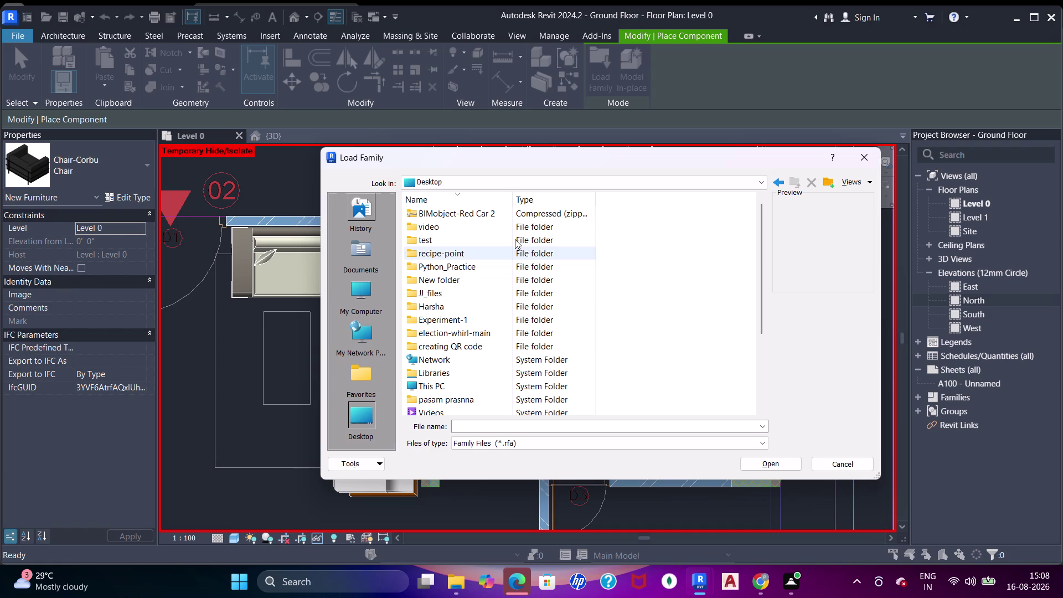
Move the Load Family dialog aside, cancel it without loading, then reopen Load Family.
drag(700, 163, 704, 242)
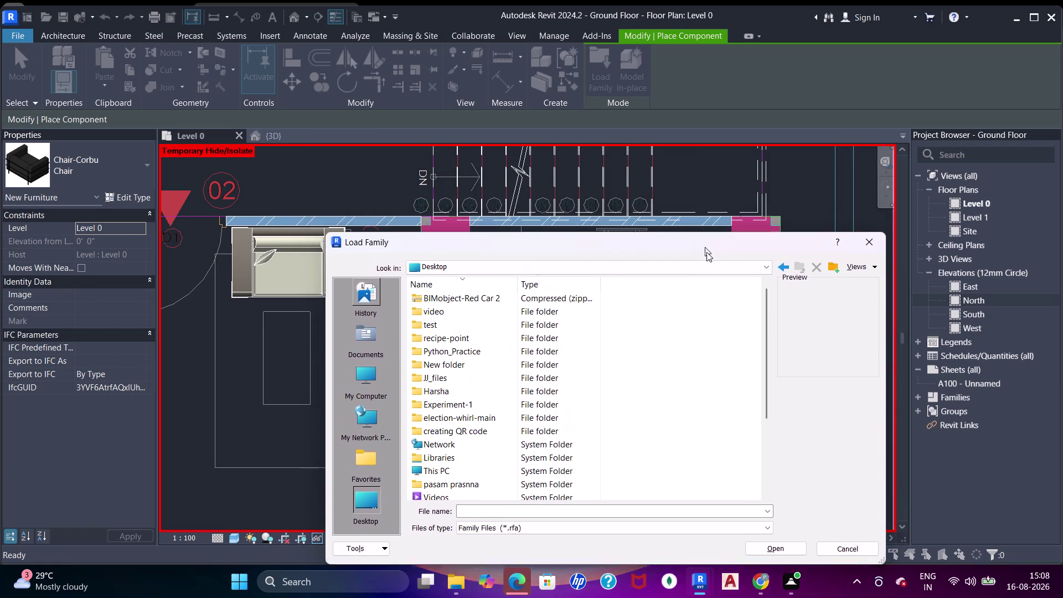
drag(704, 241, 618, 184)
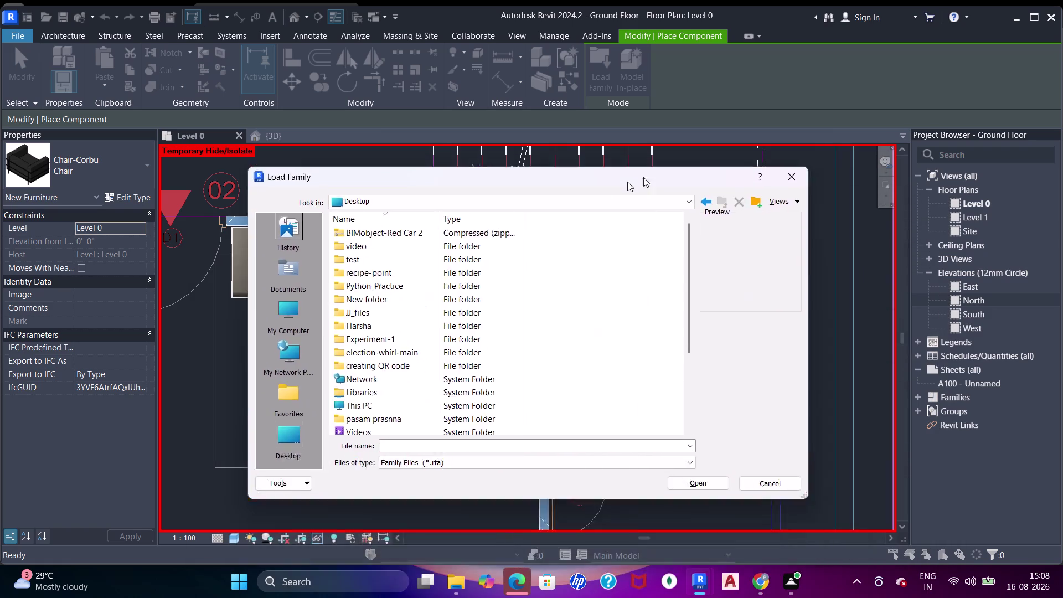
drag(619, 184, 717, 171)
click(887, 173)
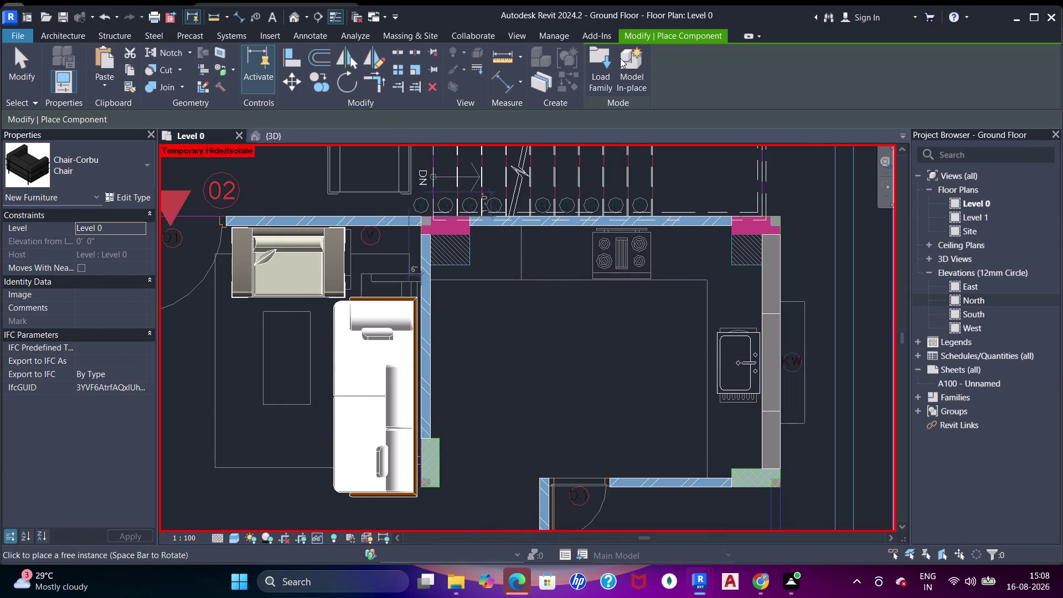
click(609, 66)
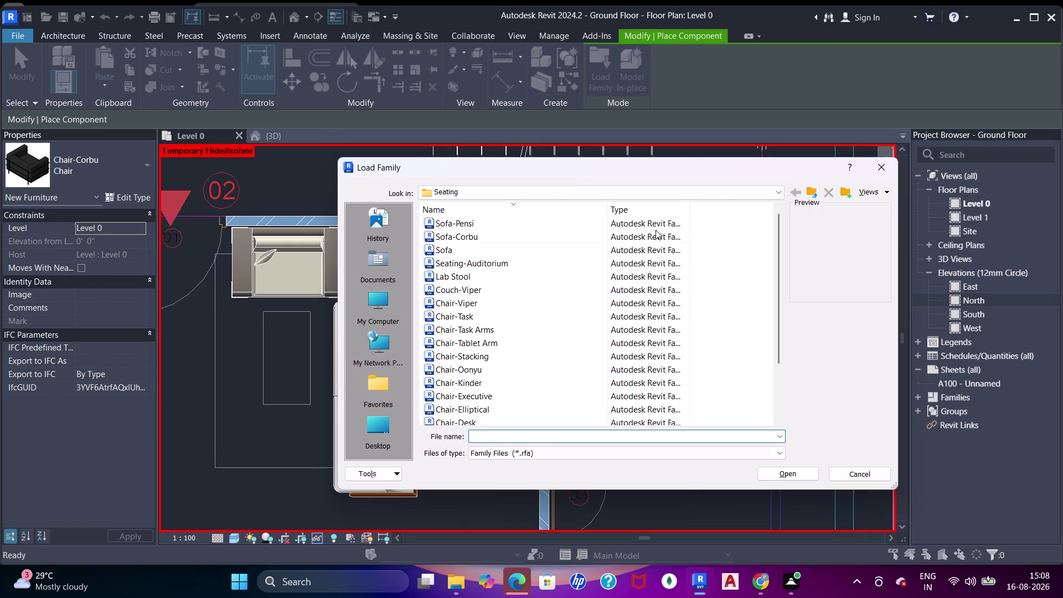
Go up to the Furniture library and open the Tables folder.
click(819, 192)
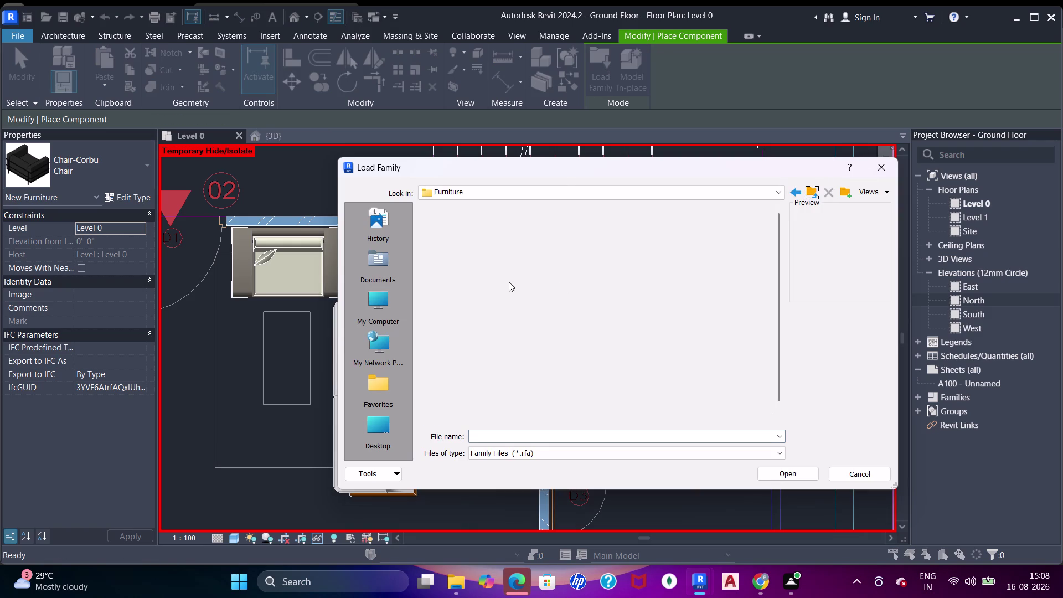
scroll(up, 3)
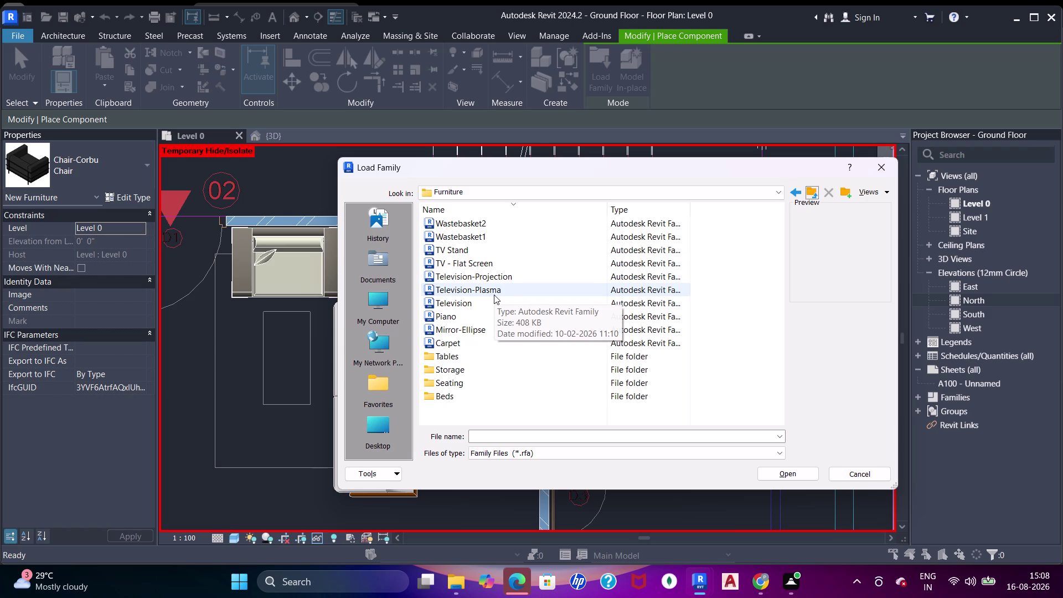
click(473, 347)
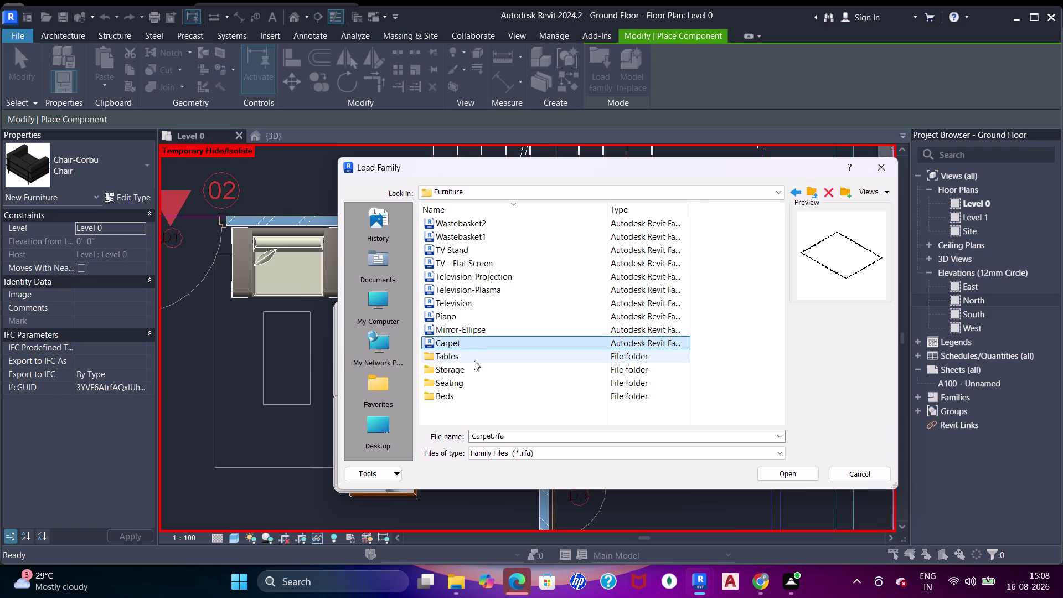
click(474, 359)
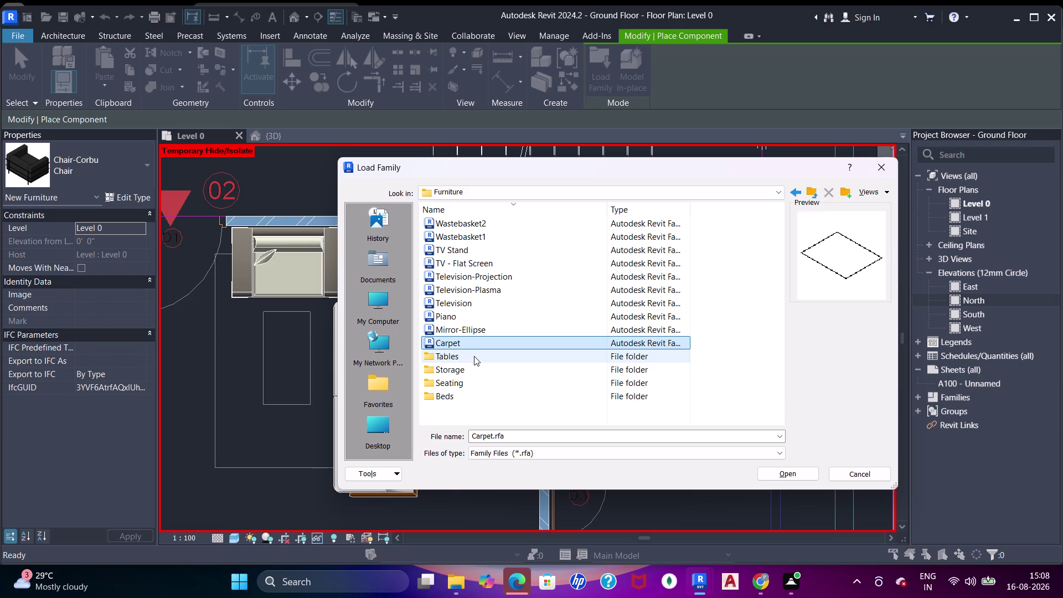
click(474, 352)
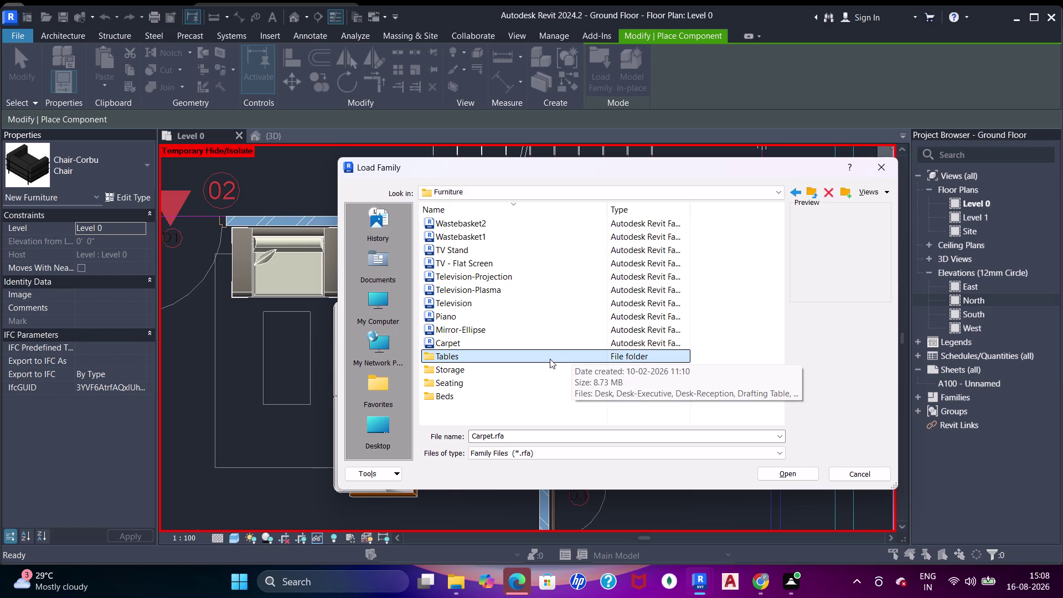
double_click(550, 359)
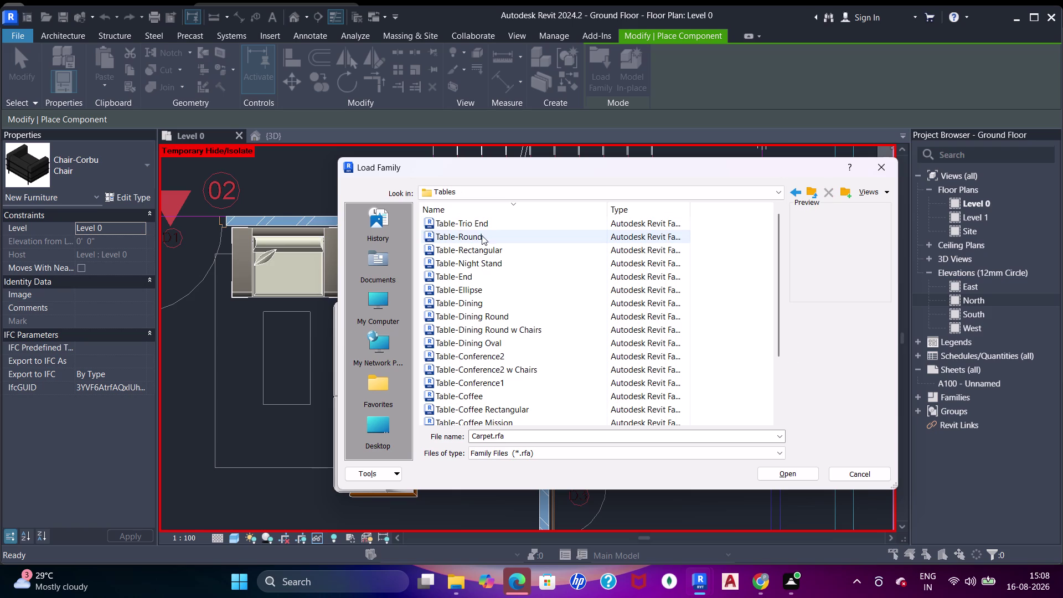
Preview the table families, then select Table-Dining.rfa and load it.
click(481, 238)
click(484, 228)
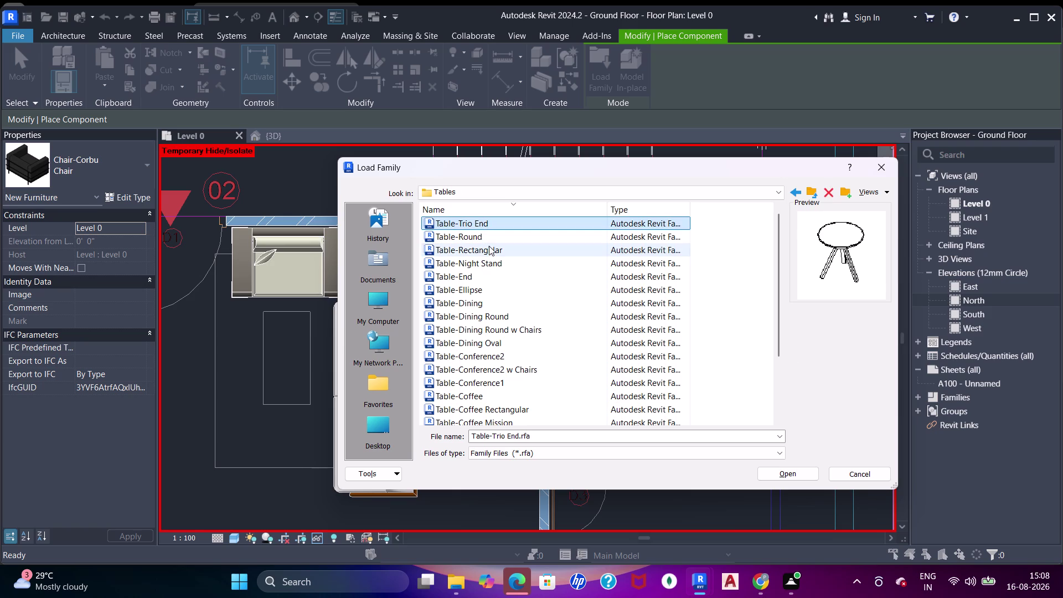
click(489, 246)
click(486, 262)
click(479, 277)
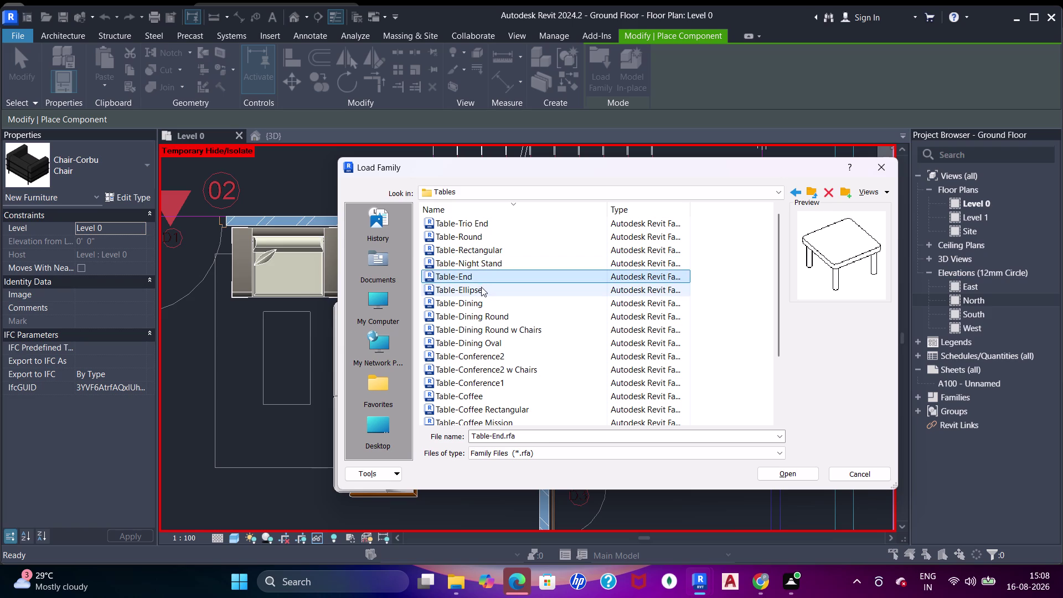
click(481, 287)
click(476, 301)
click(481, 318)
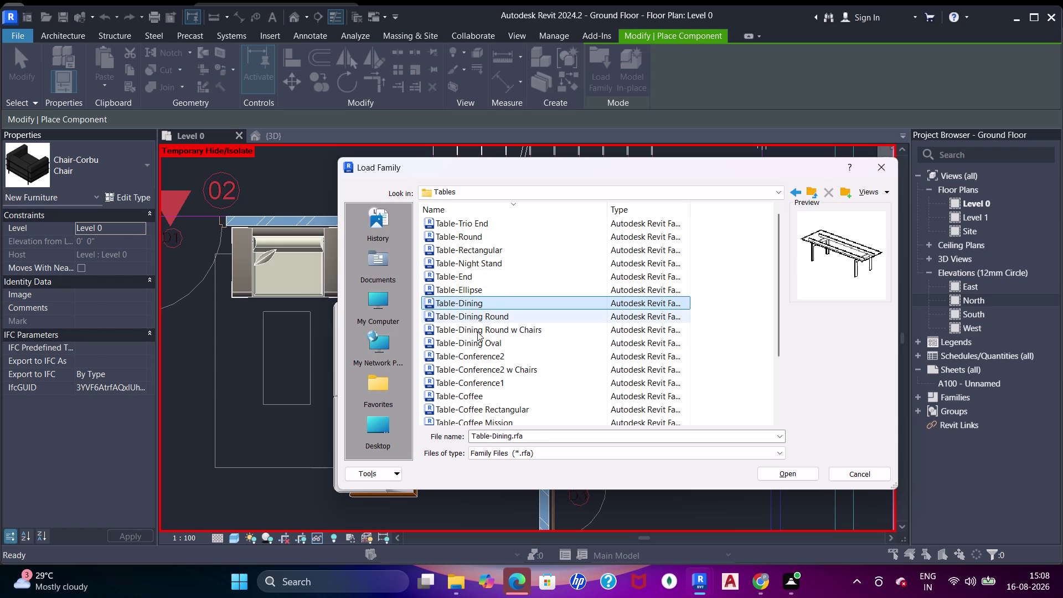
click(478, 332)
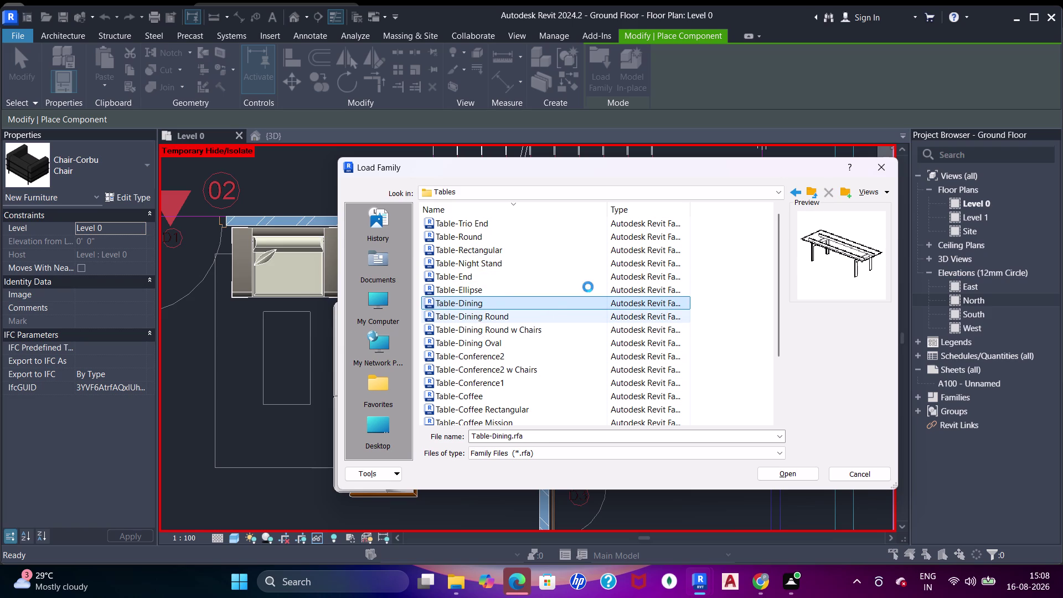